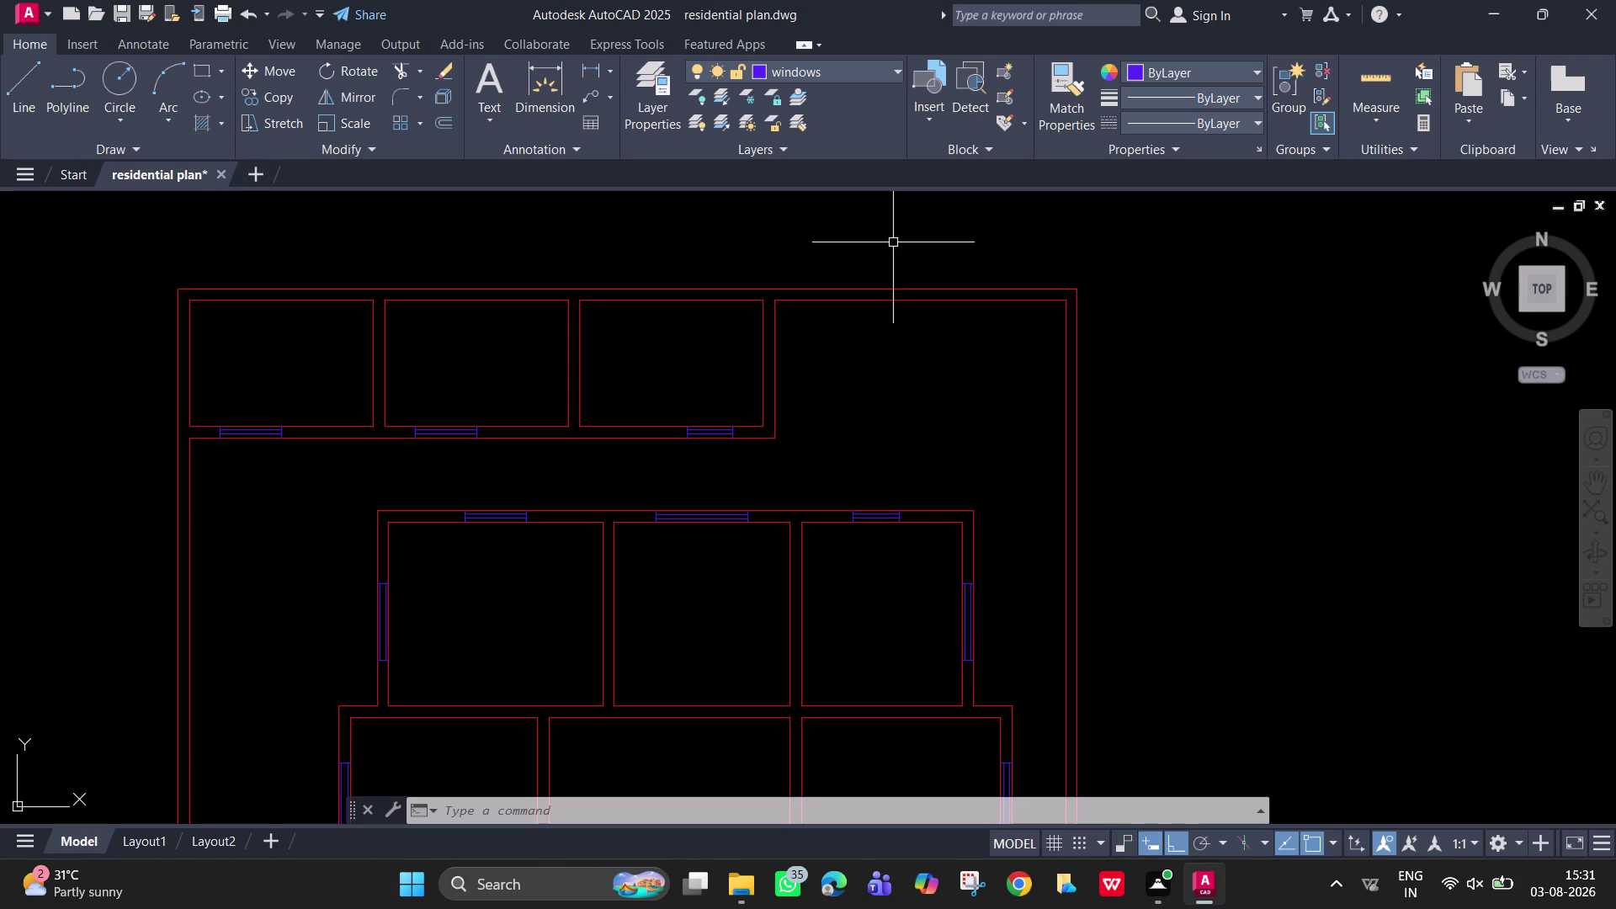
Delete the window symbol on the upper wall.
scroll(up, 3)
click(708, 434)
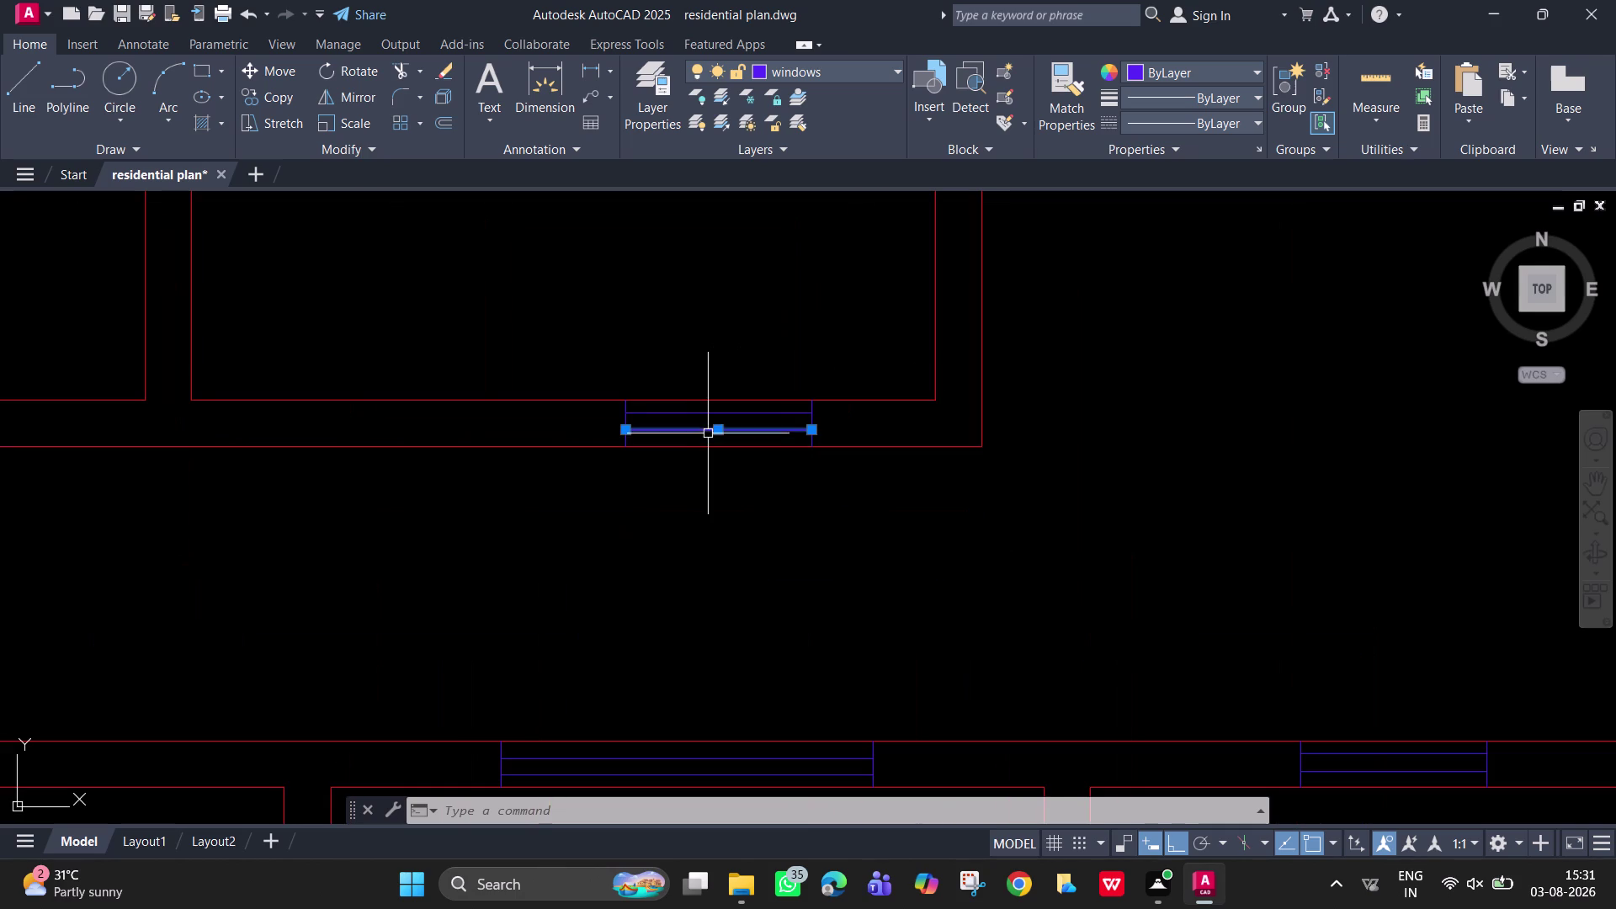
click(713, 417)
click(597, 407)
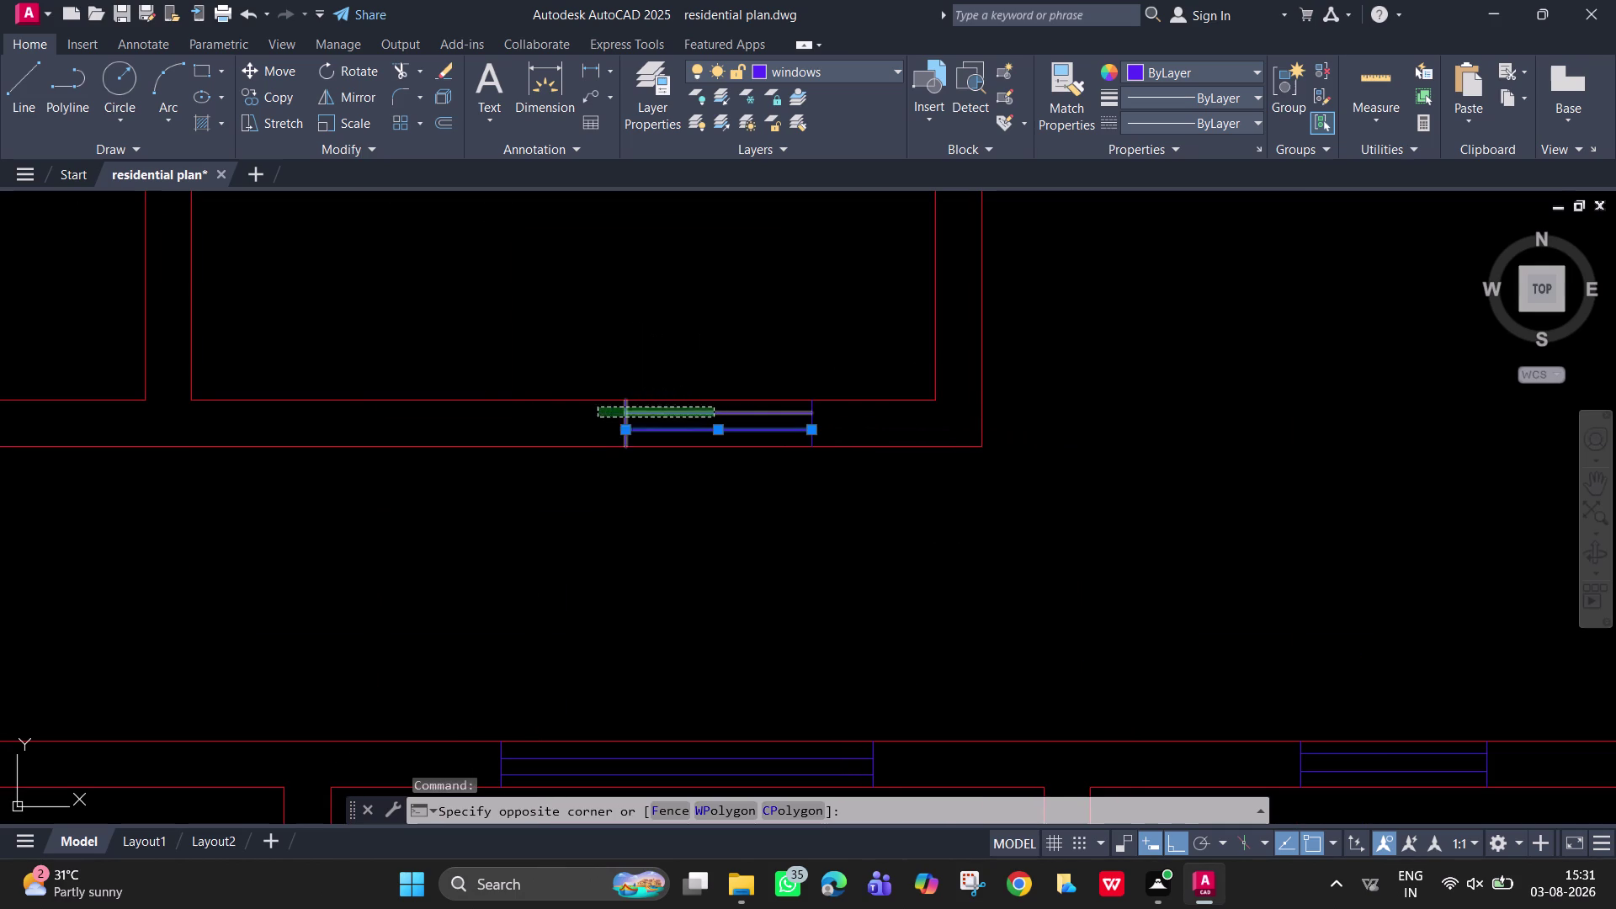
key(Insert)
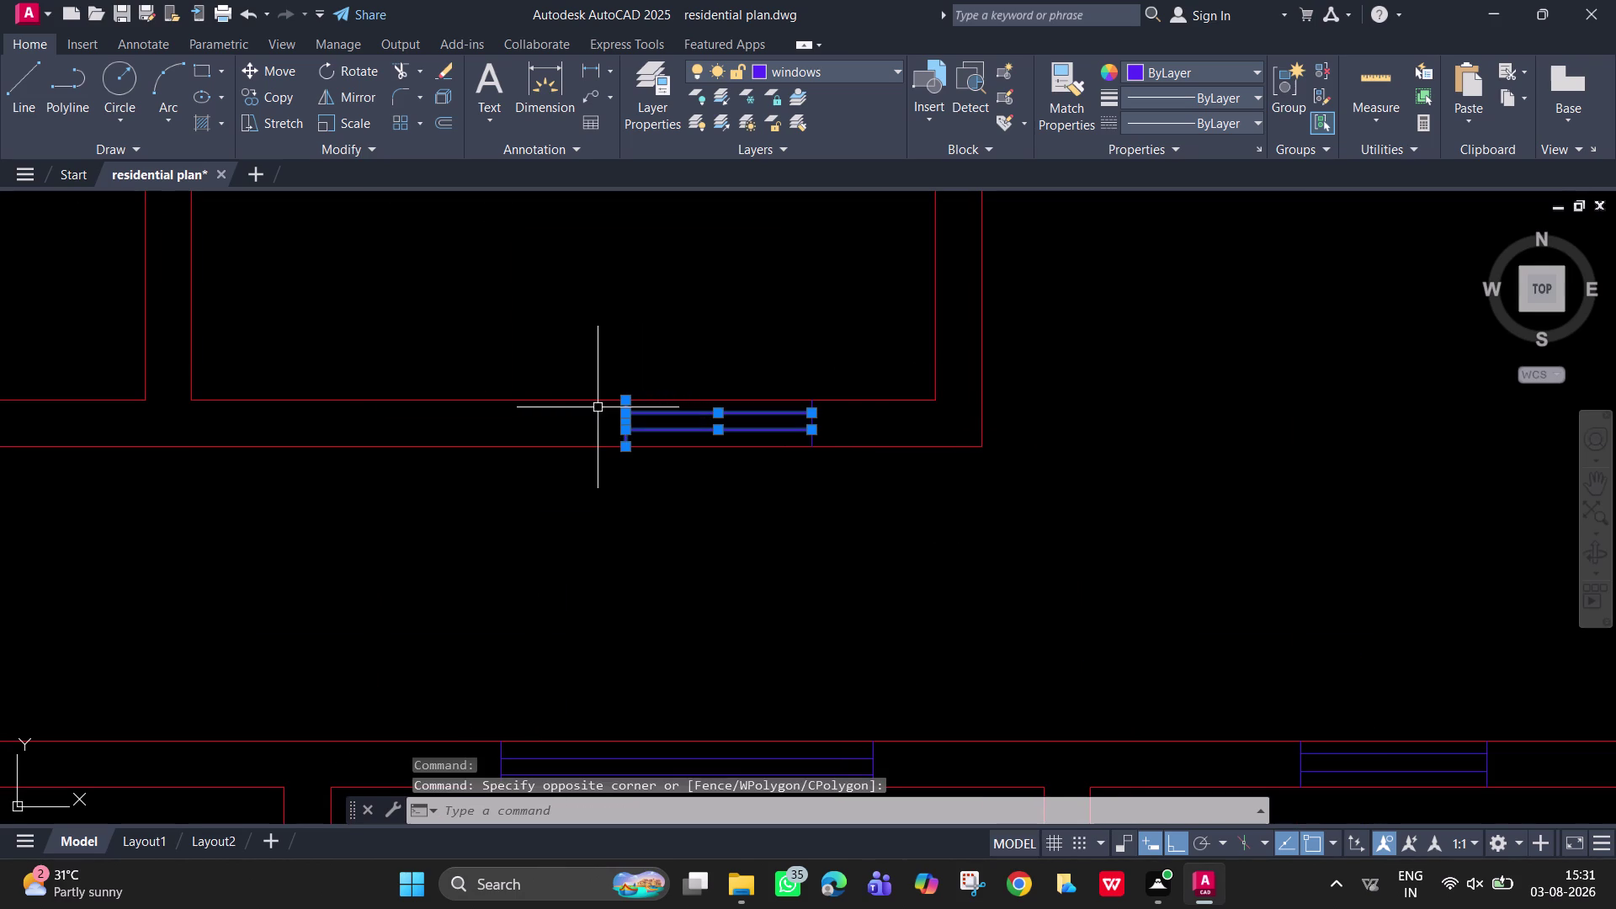
key(Delete)
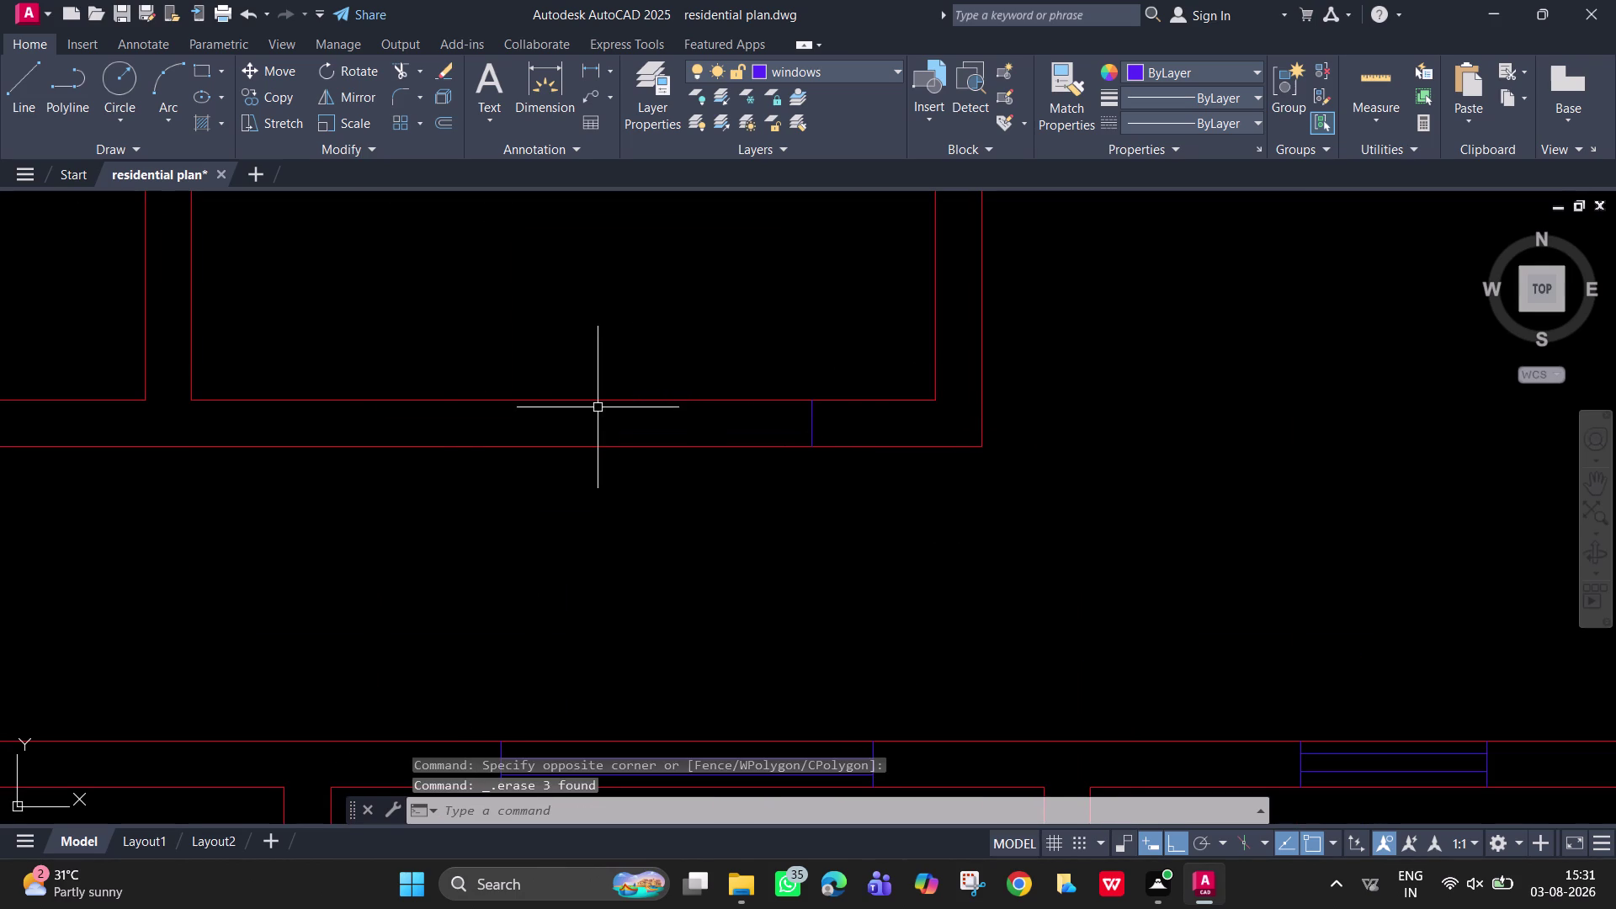
Join two split lines of the left window symbol into one with J.
scroll(down, 3)
middle_drag(596, 468, 911, 439)
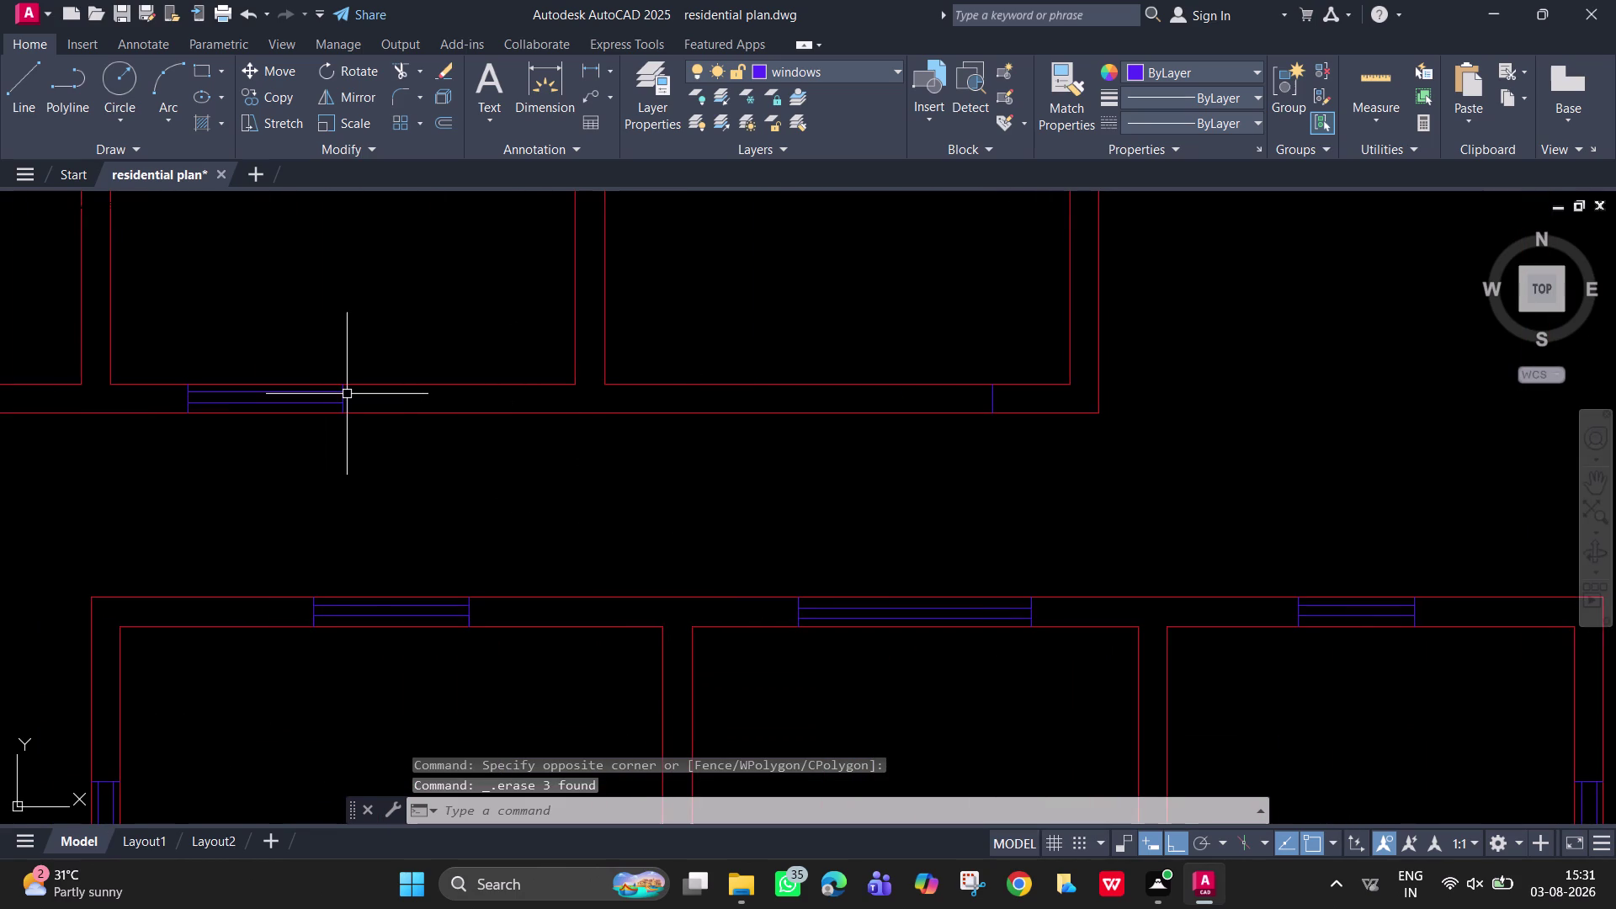
click(330, 400)
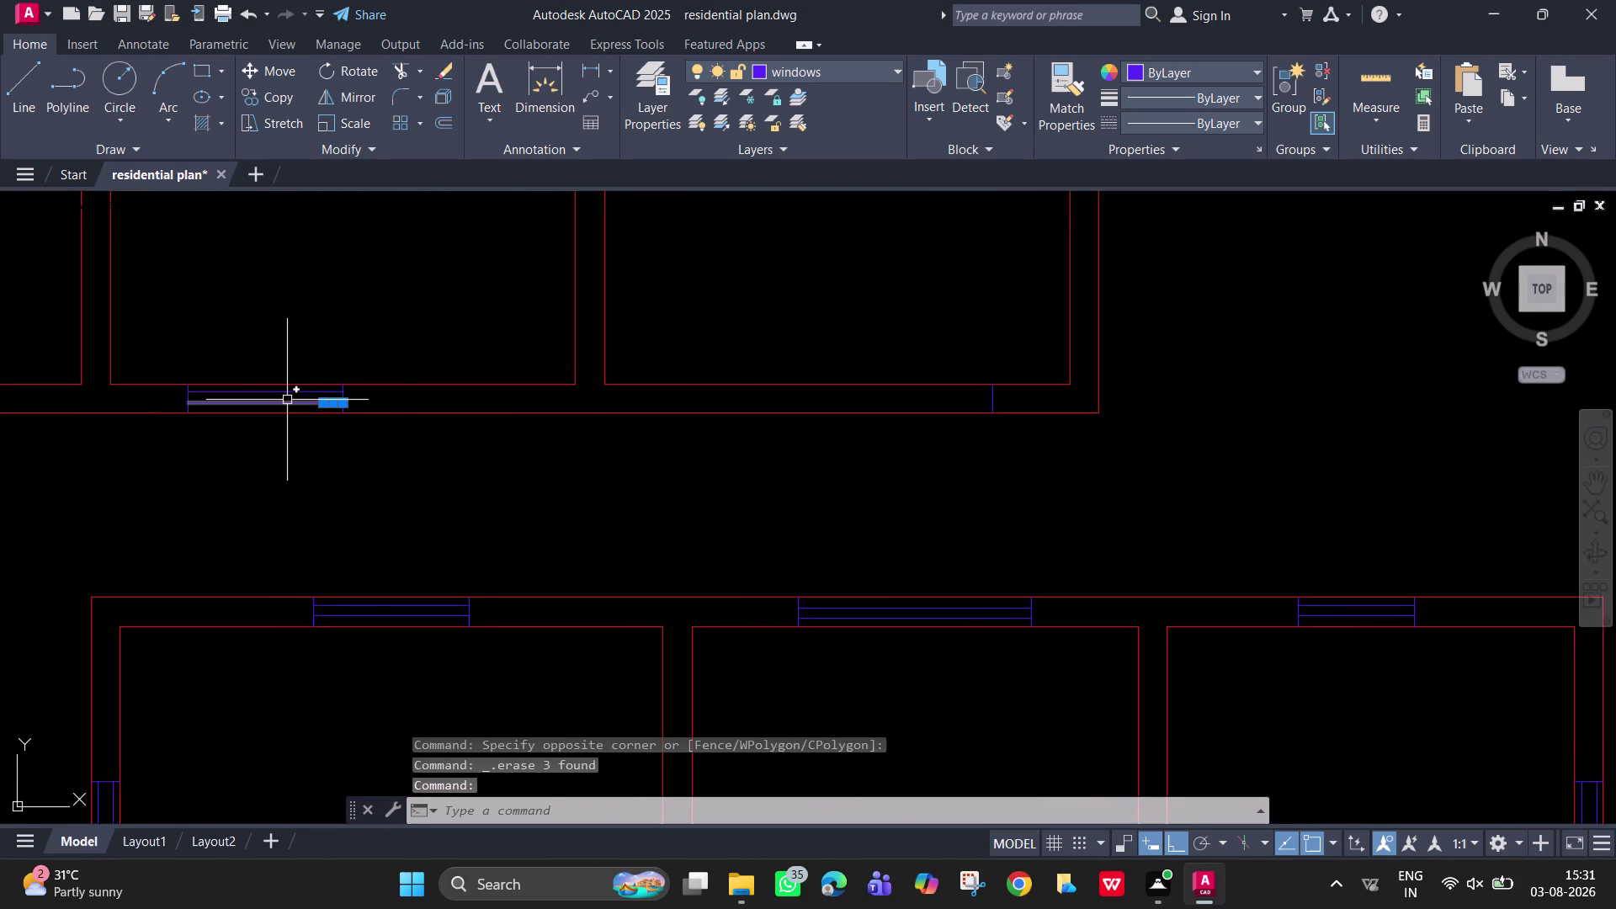
click(287, 399)
text(j)
key(space)
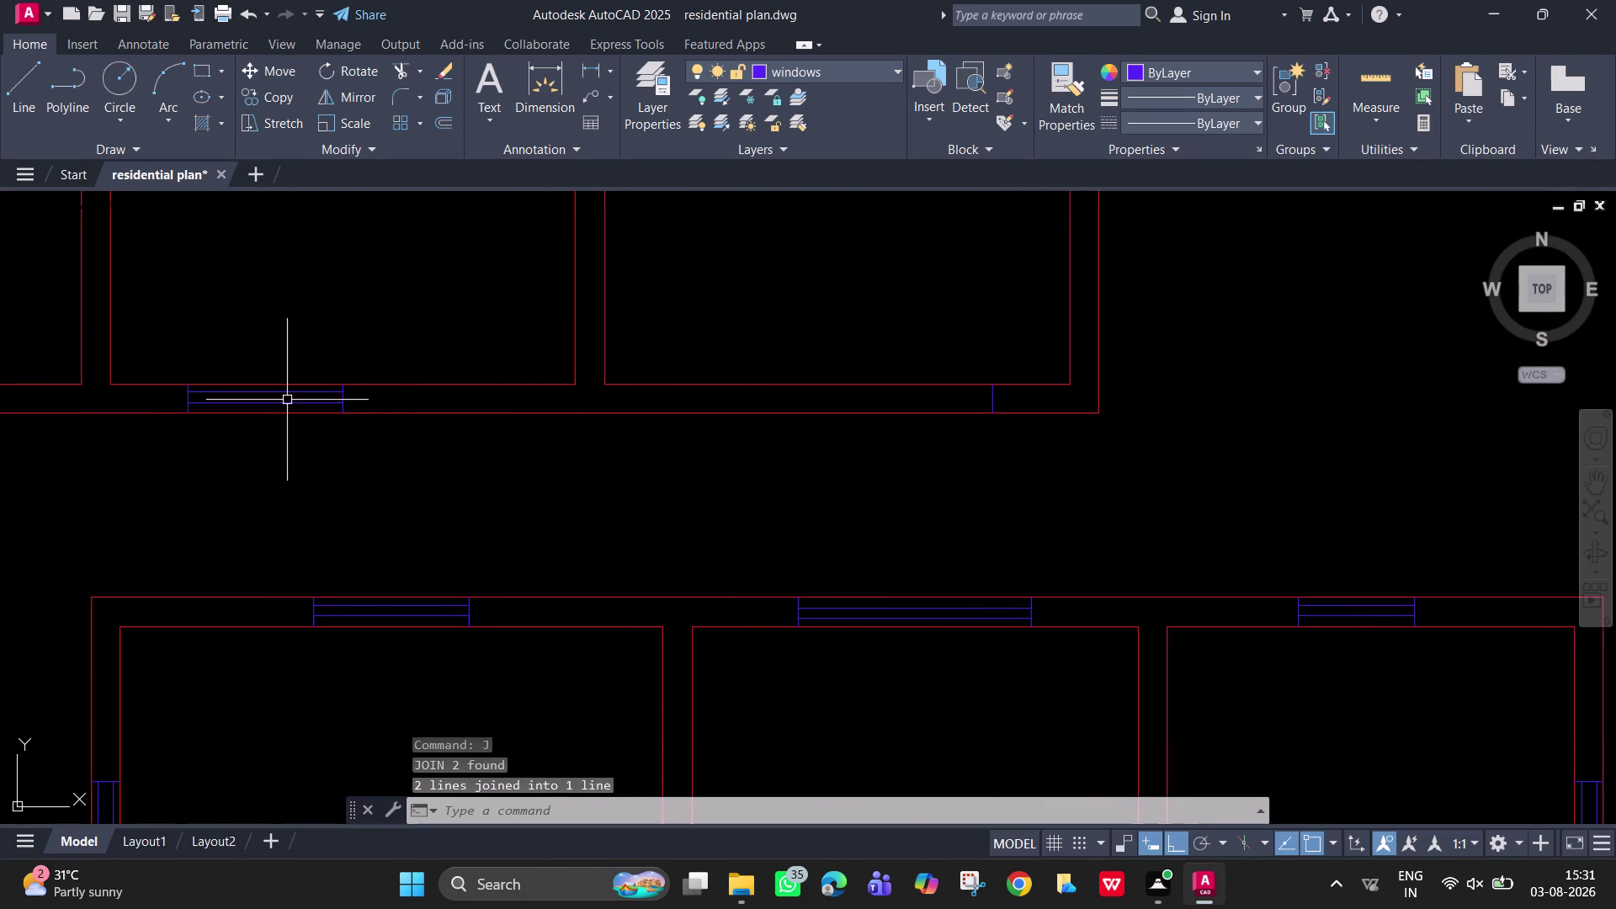
Try joining the remaining left-window lines, then select the whole window symbol.
click(287, 399)
click(292, 392)
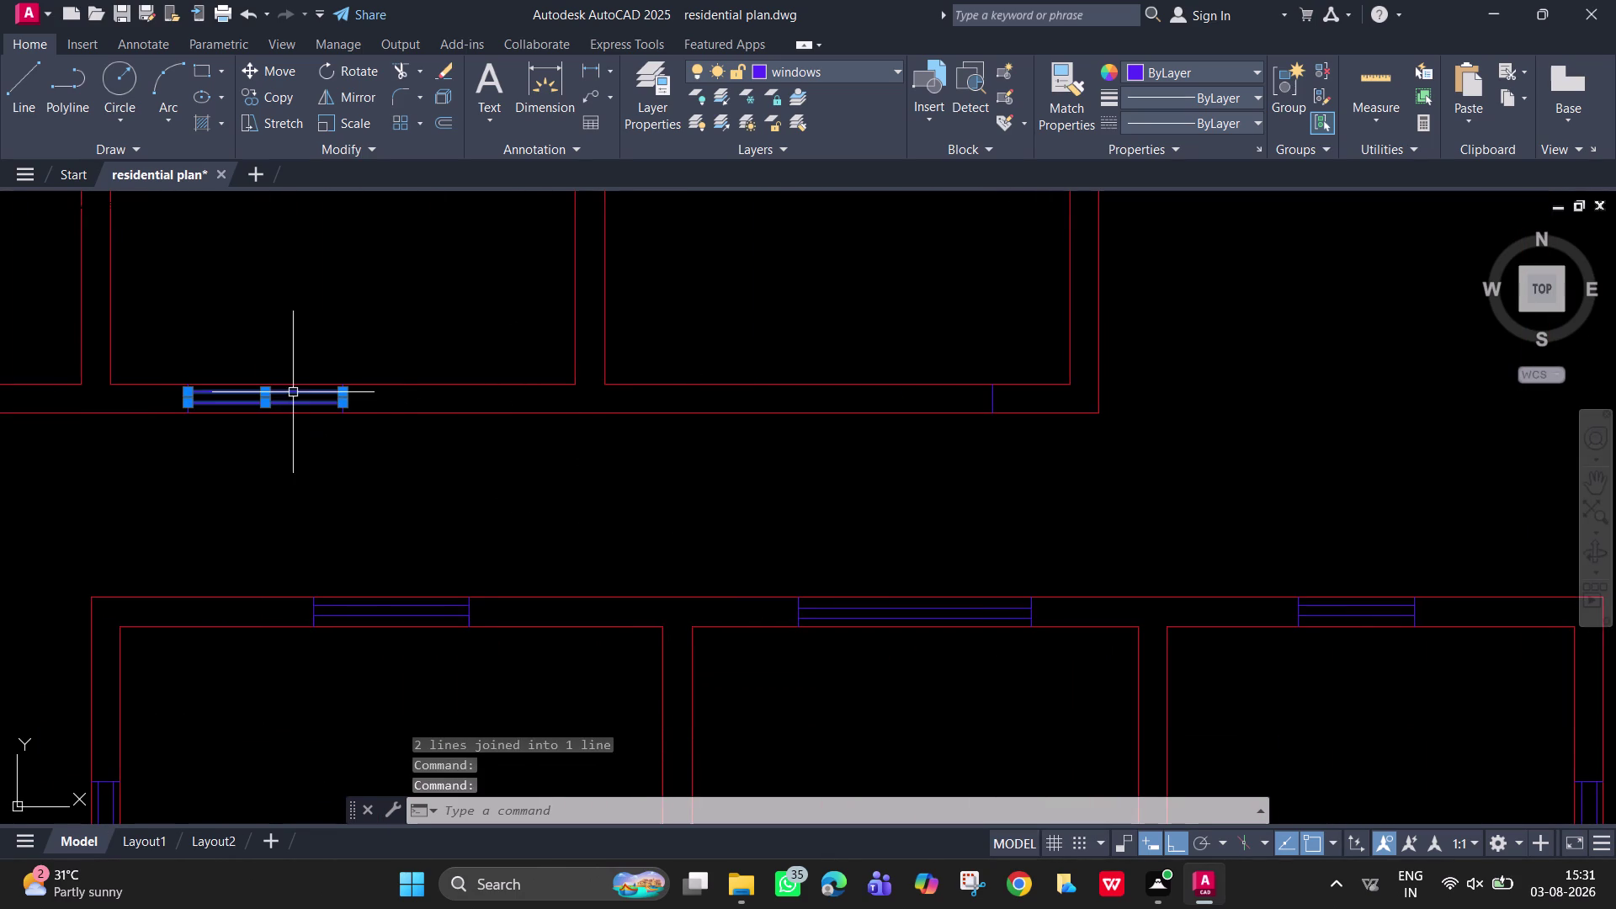
scroll(up, 3)
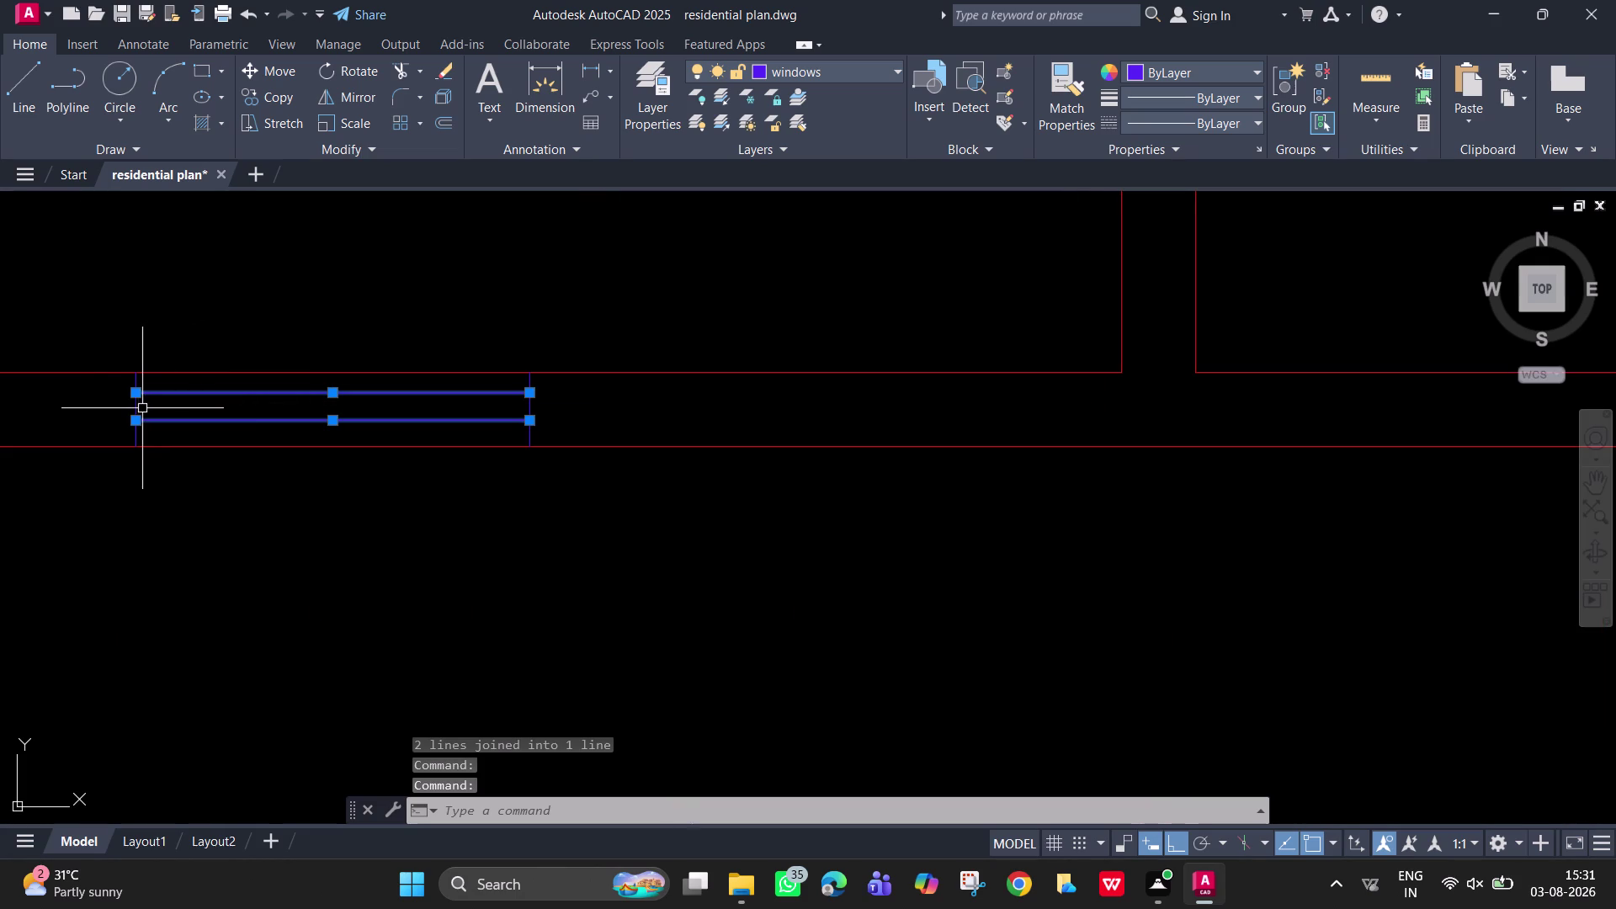
click(138, 408)
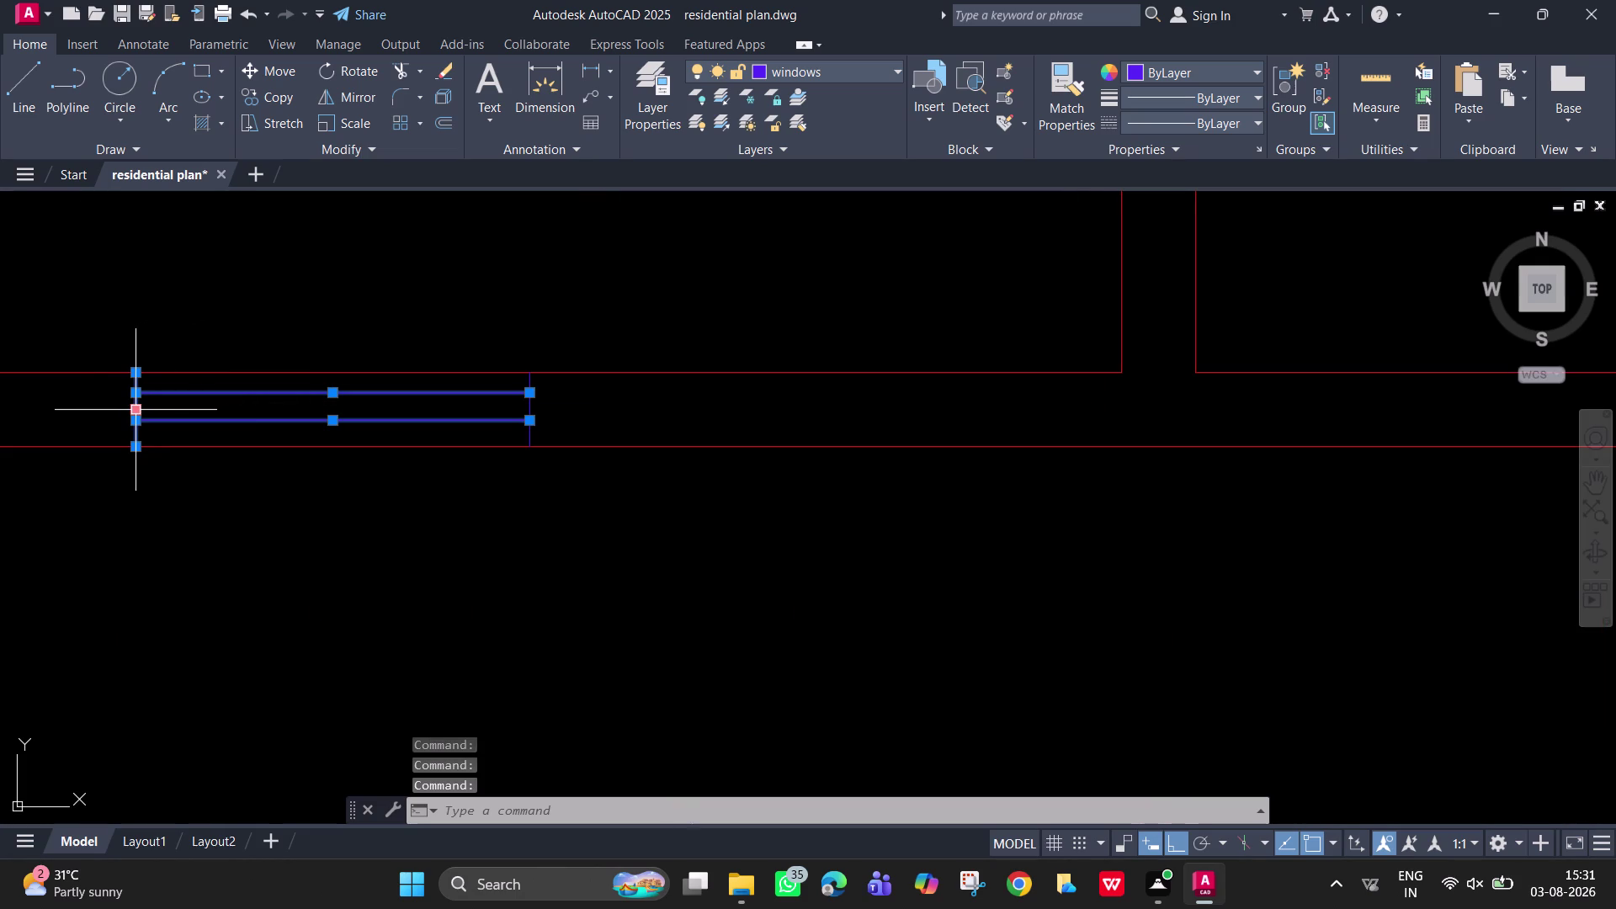
key(j)
key(space)
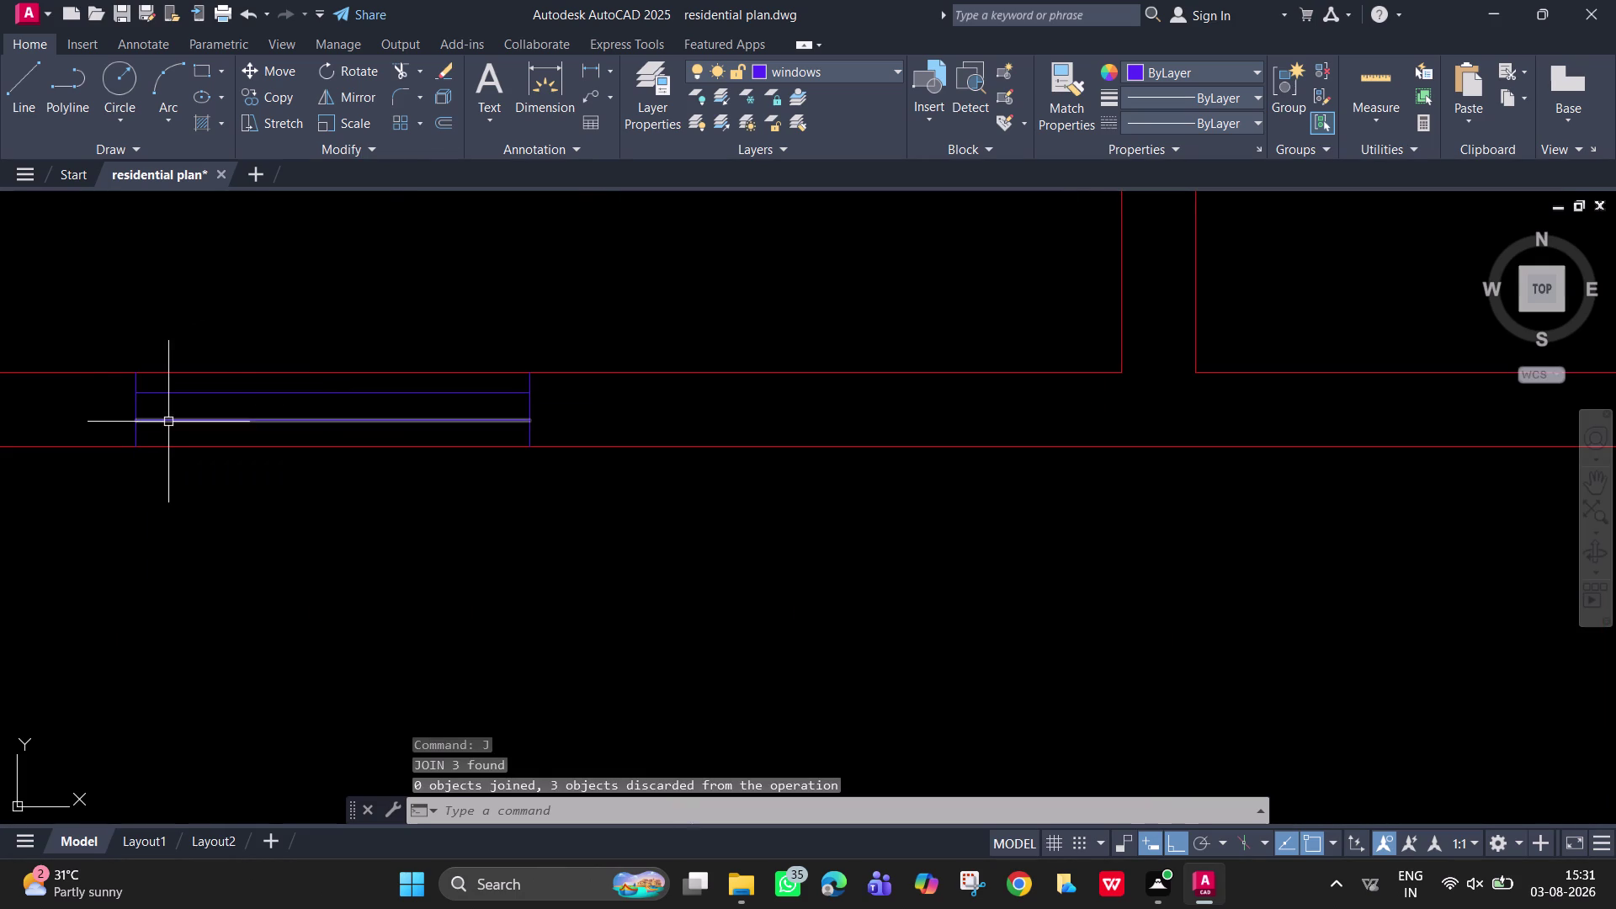
click(174, 427)
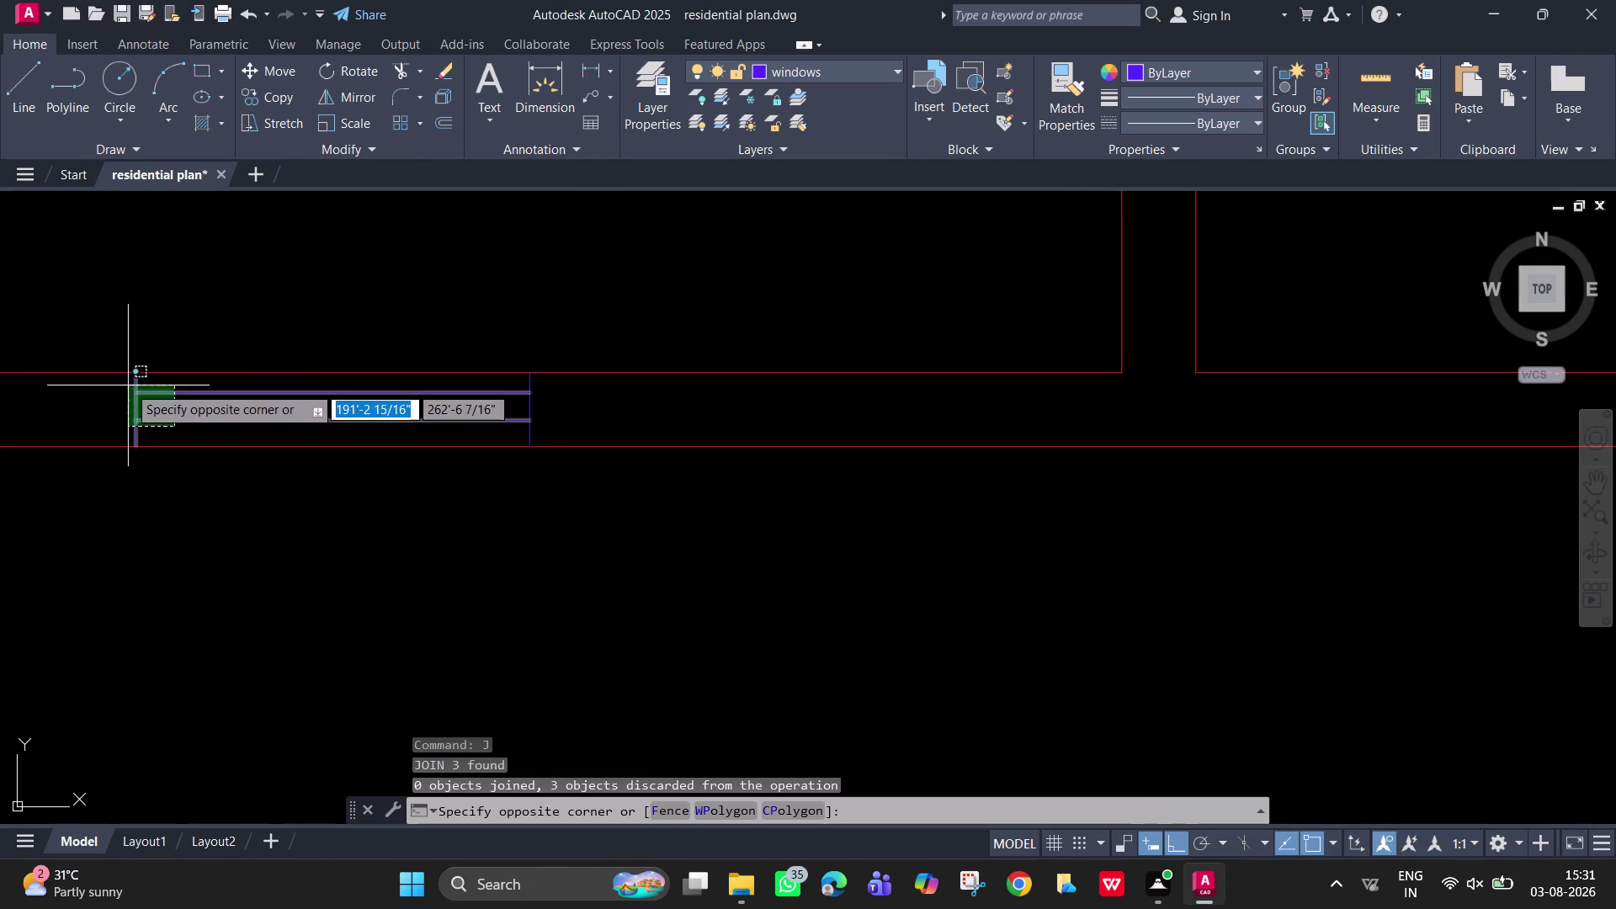
click(128, 386)
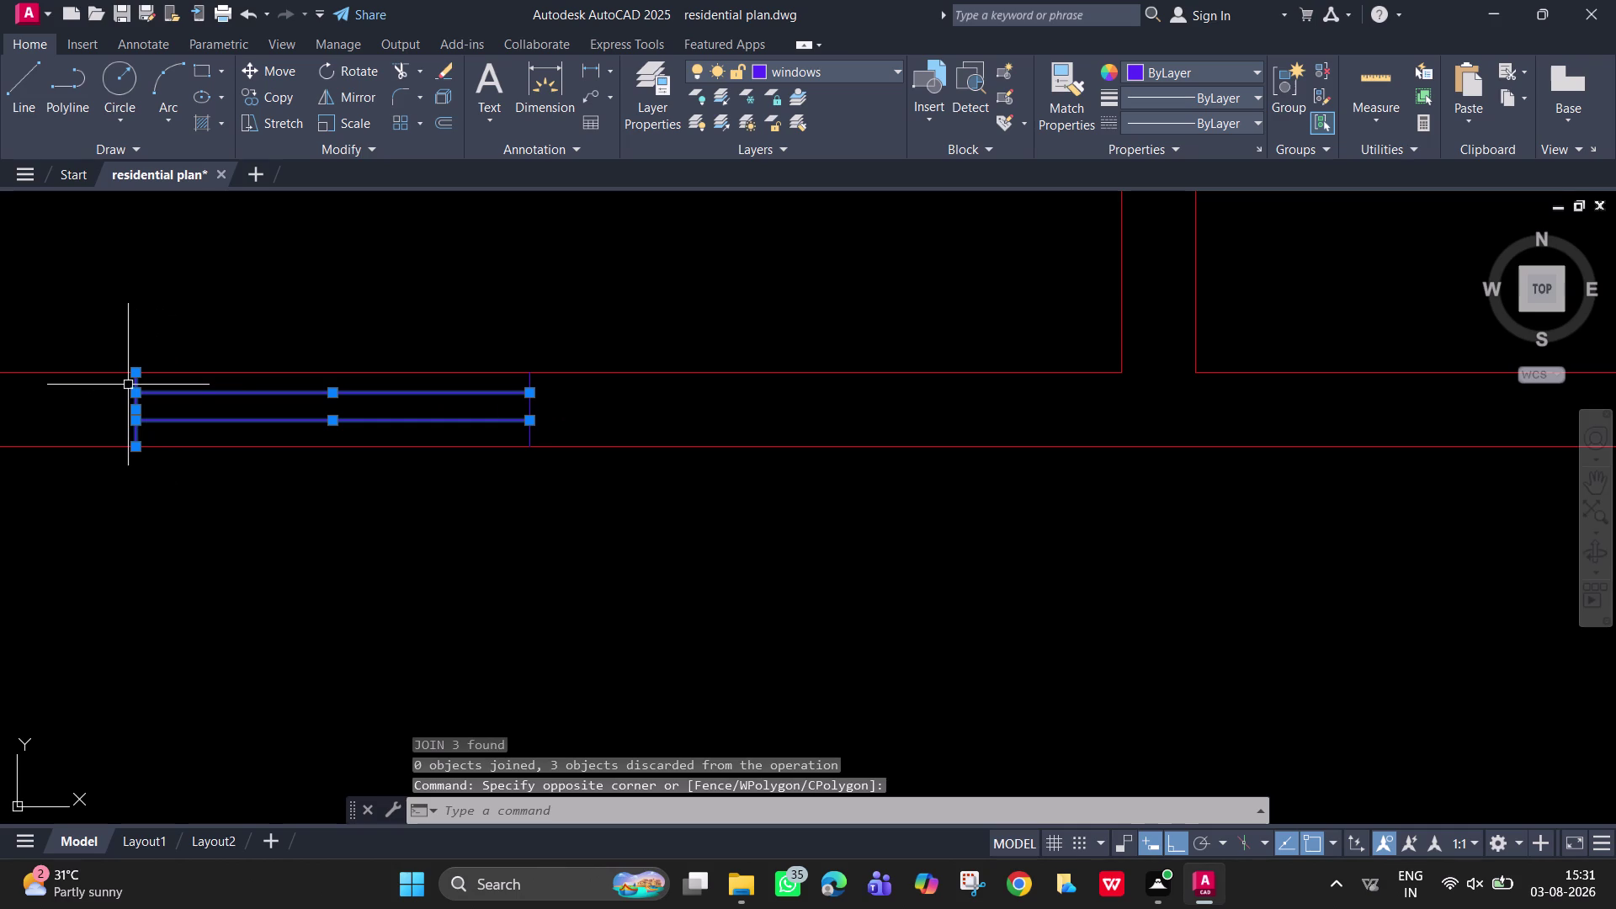
Copy the window symbol from its right endpoint to a spot further along the upper wall.
text(co)
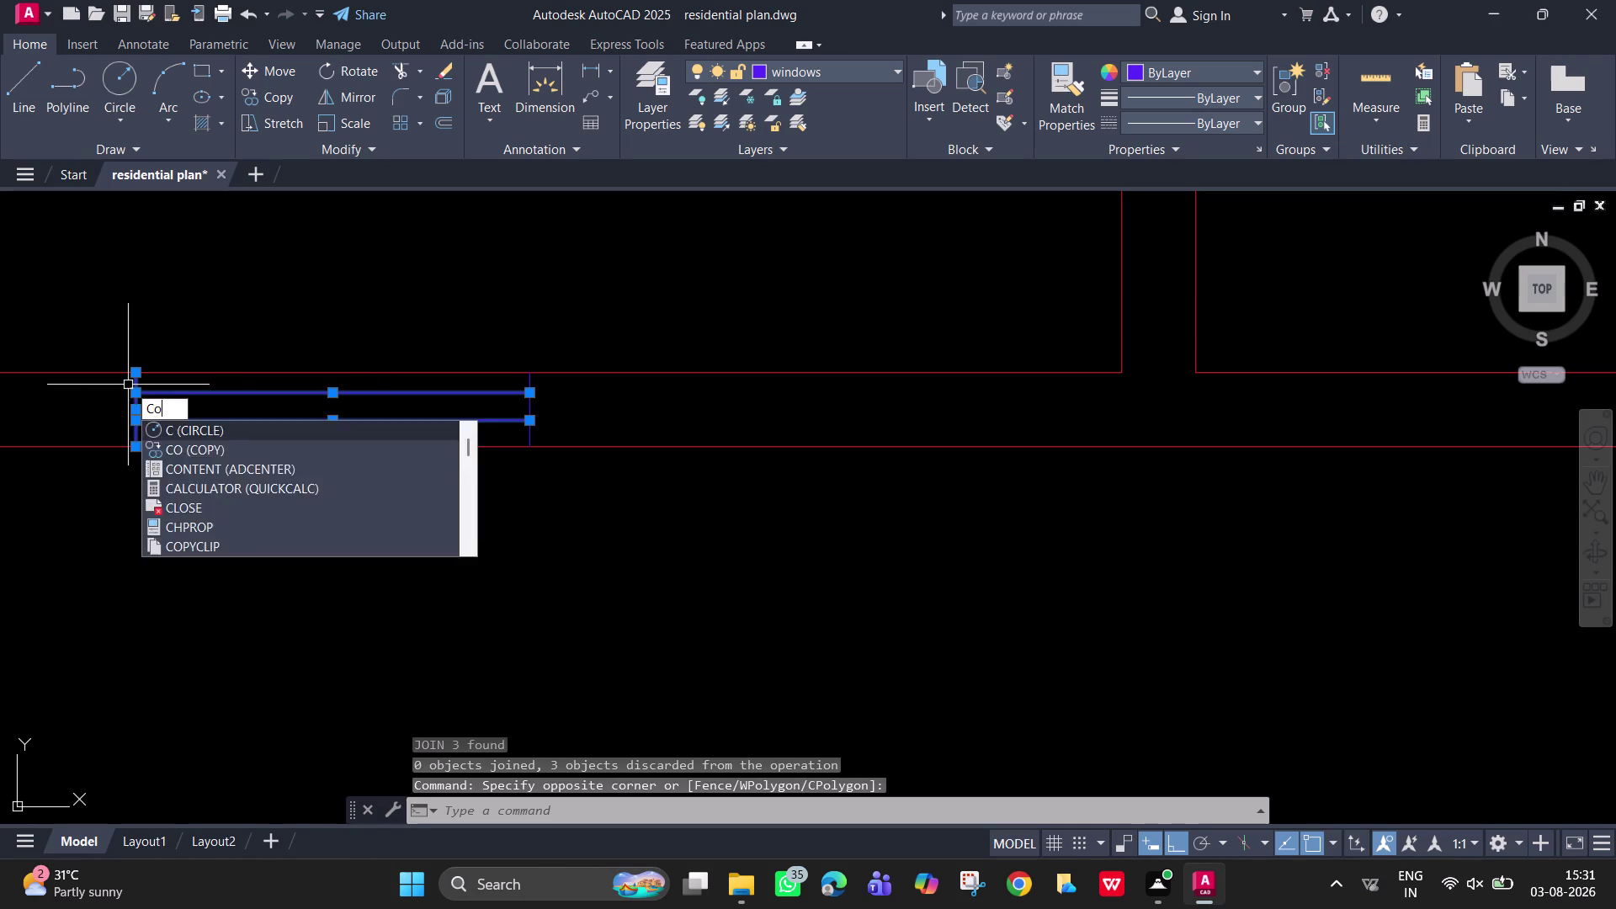
key(space)
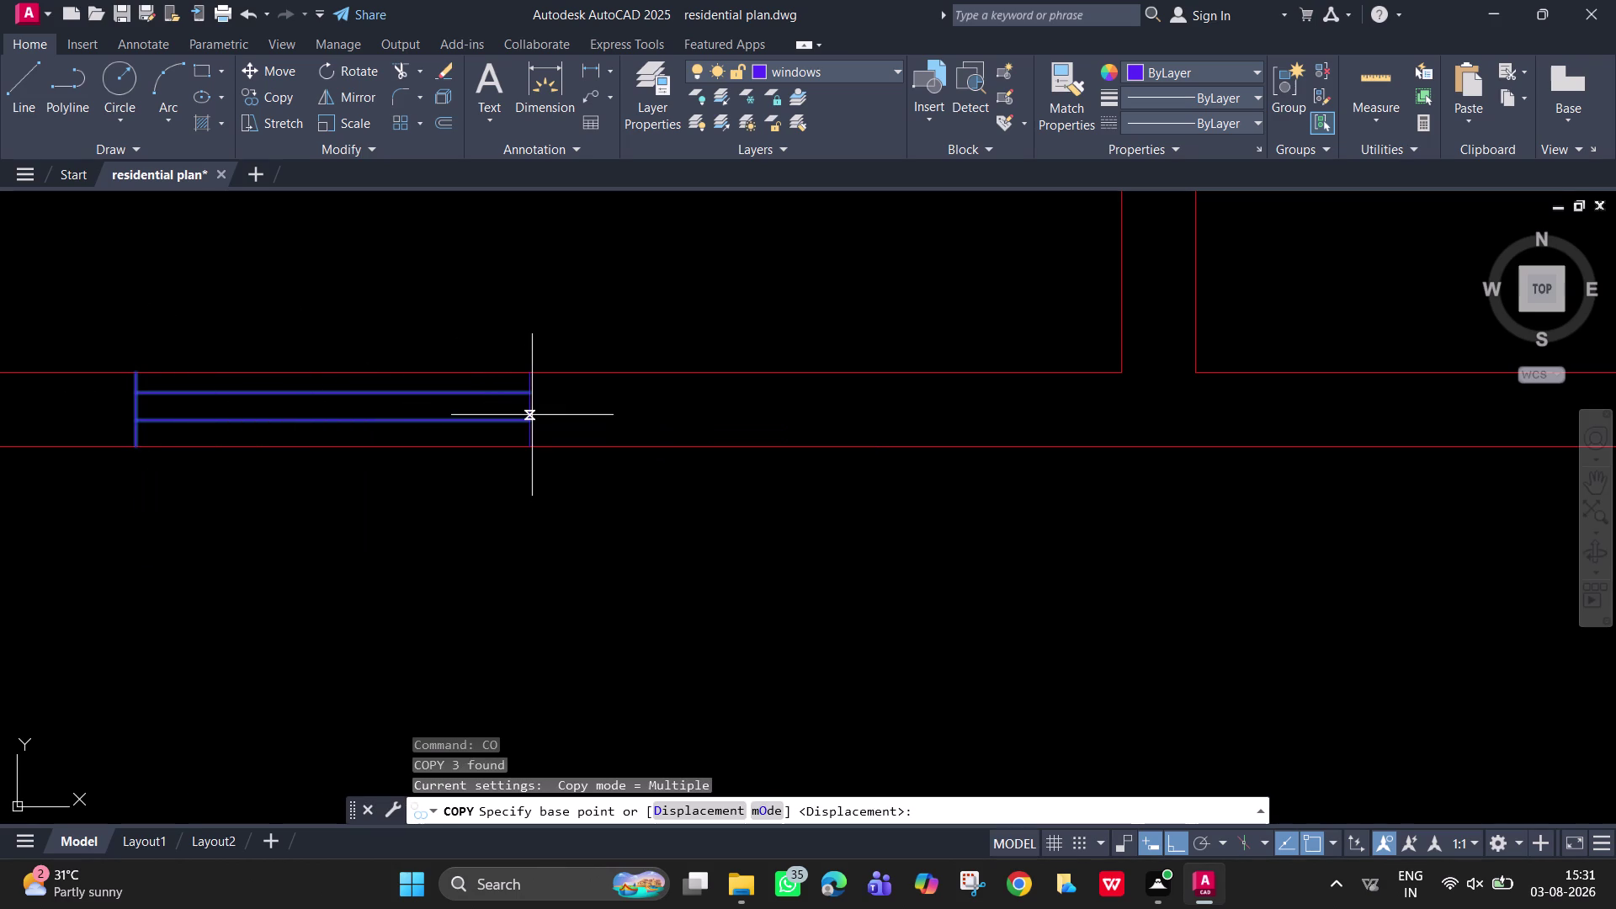
click(532, 421)
middle_drag(1460, 417, 1334, 459)
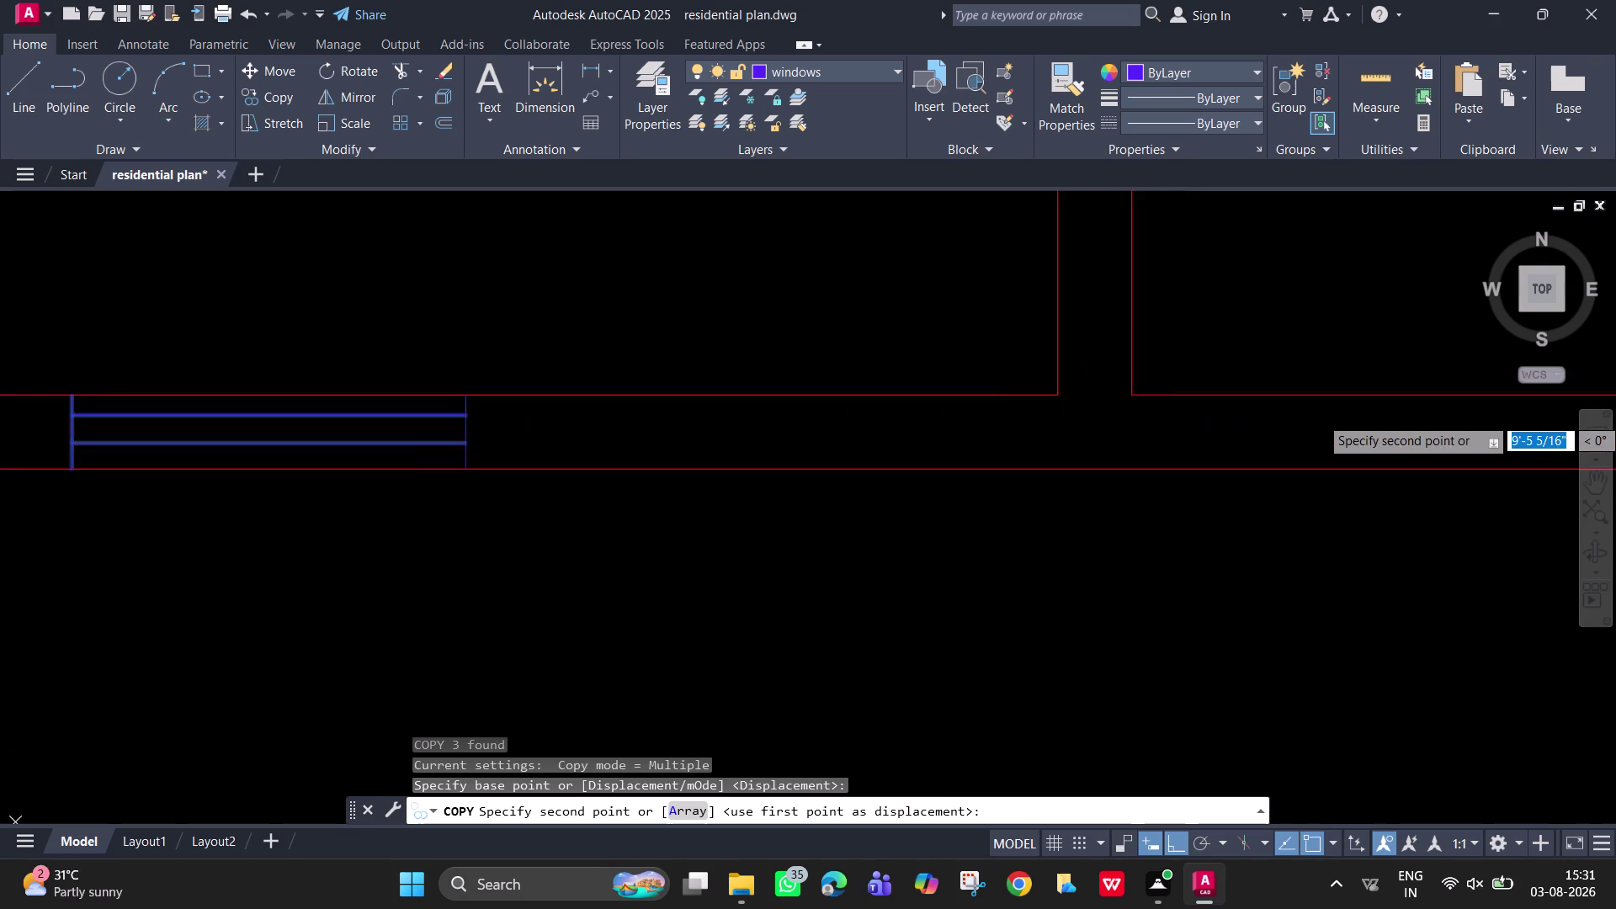
middle_drag(1334, 458, 639, 512)
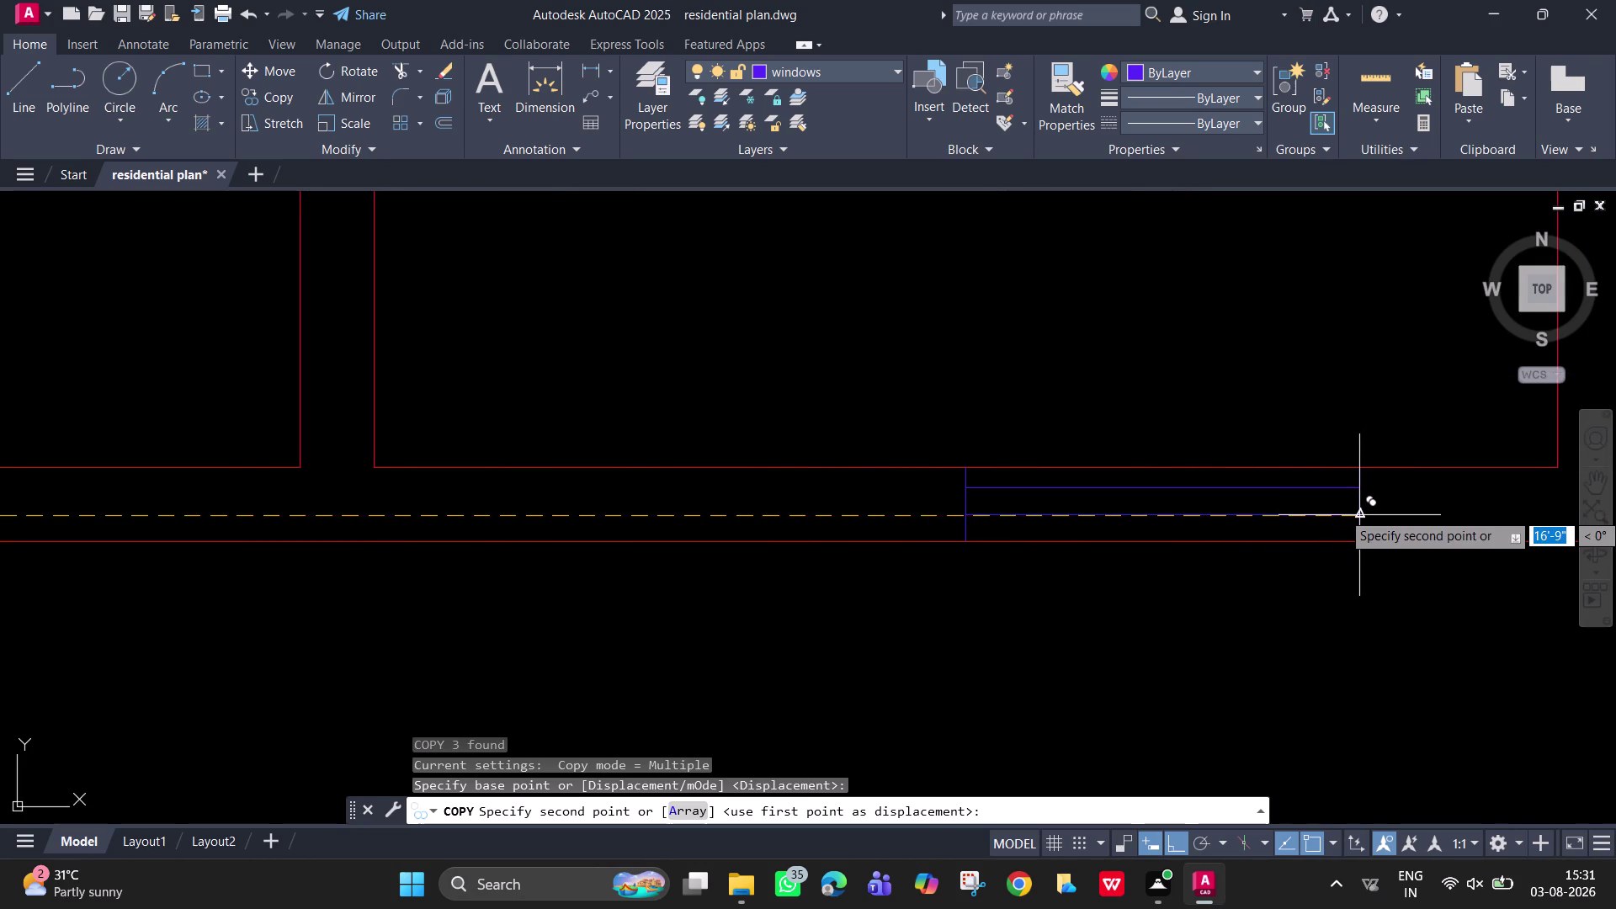
click(1356, 512)
key(Escape)
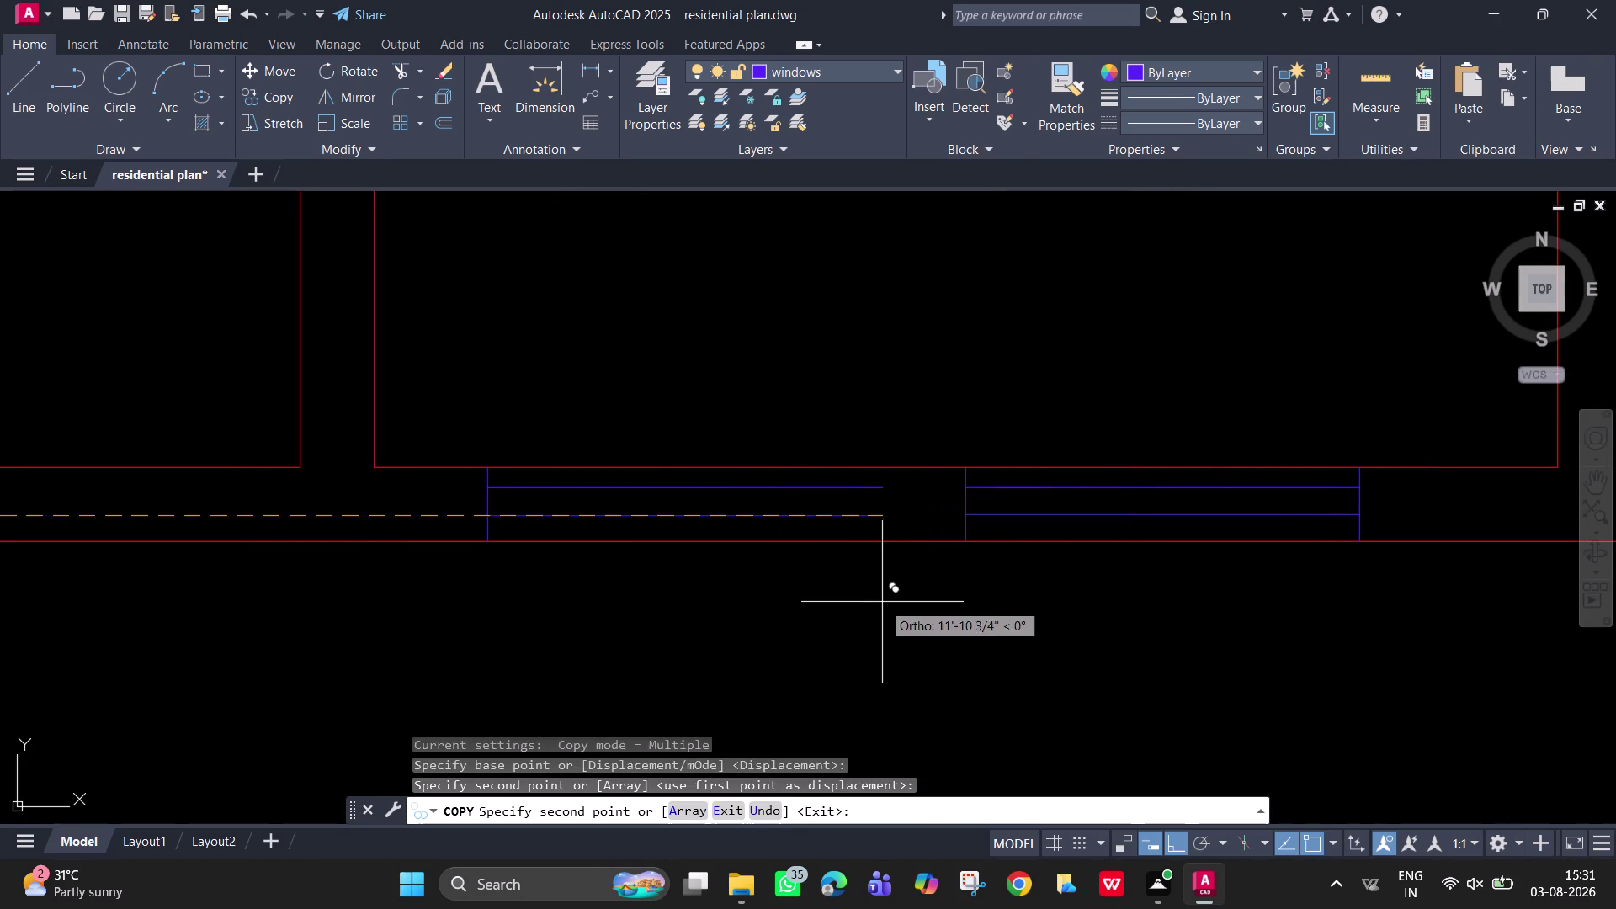
Pan and zoom out to review the copied windows across the floor plan.
scroll(down, 3)
middle_drag(914, 598, 787, 576)
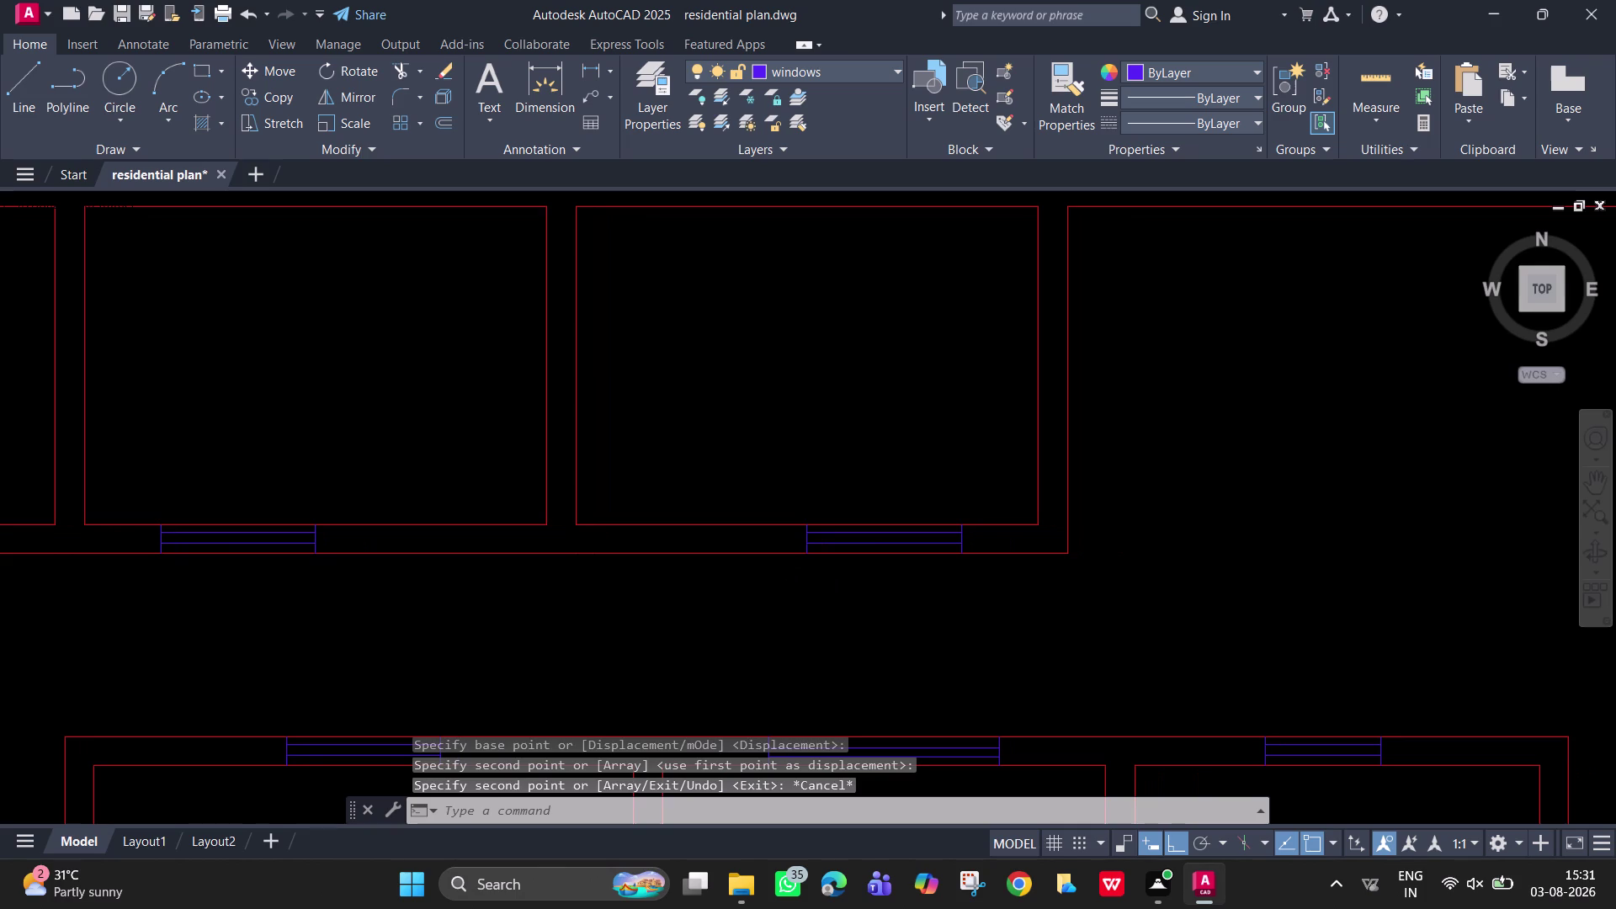
scroll(down, 3)
middle_drag(966, 493, 1010, 516)
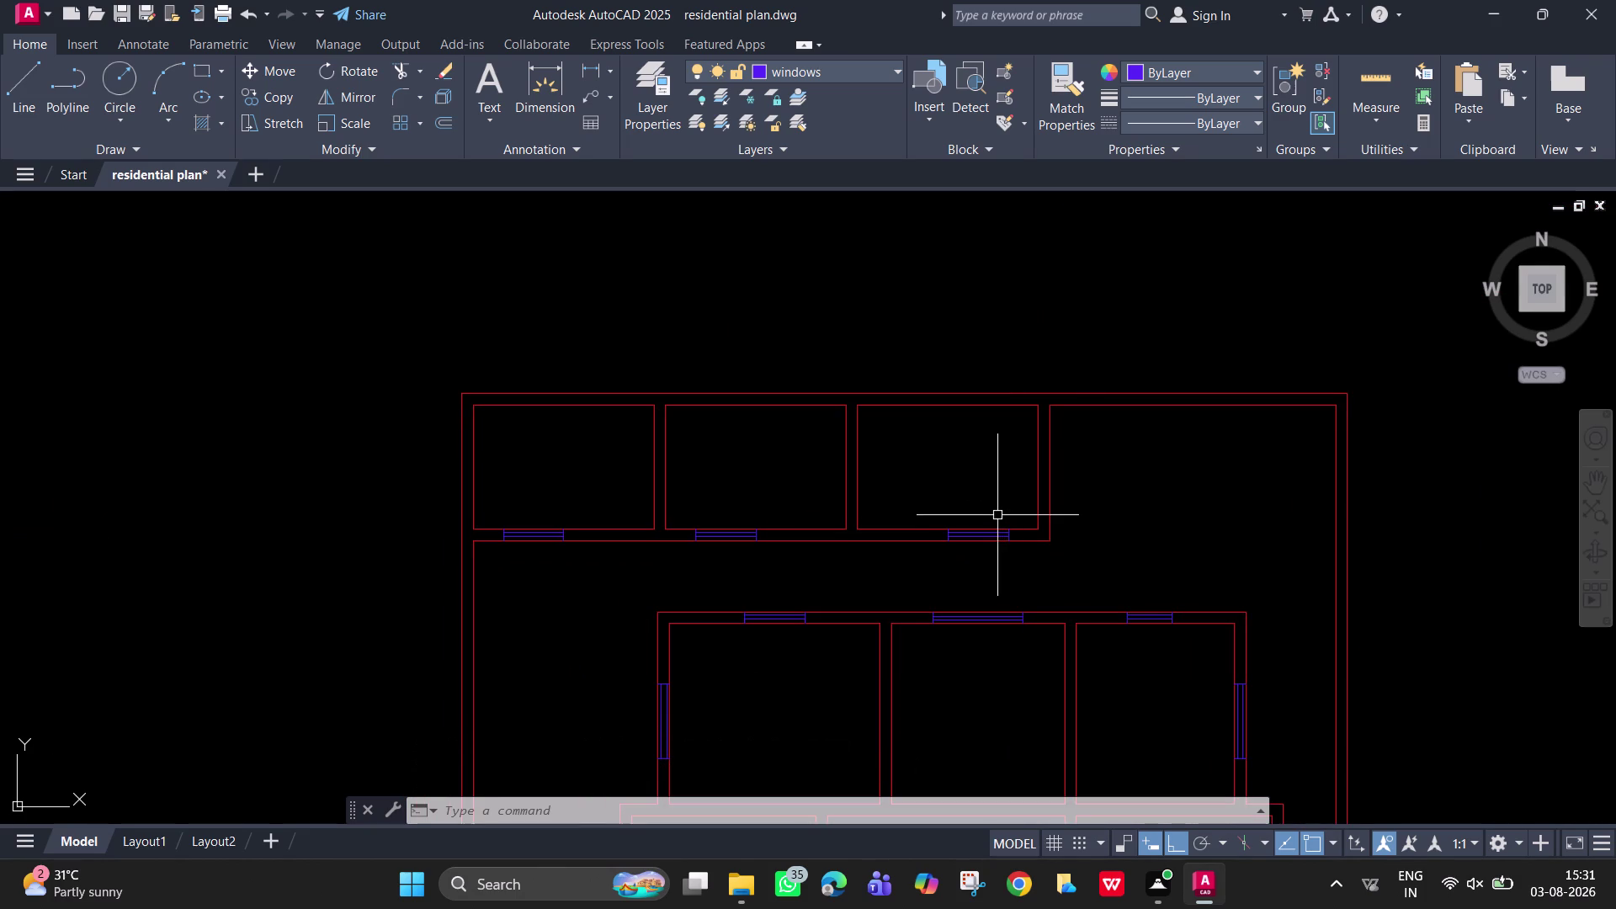
middle_drag(992, 515, 976, 356)
scroll(down, 3)
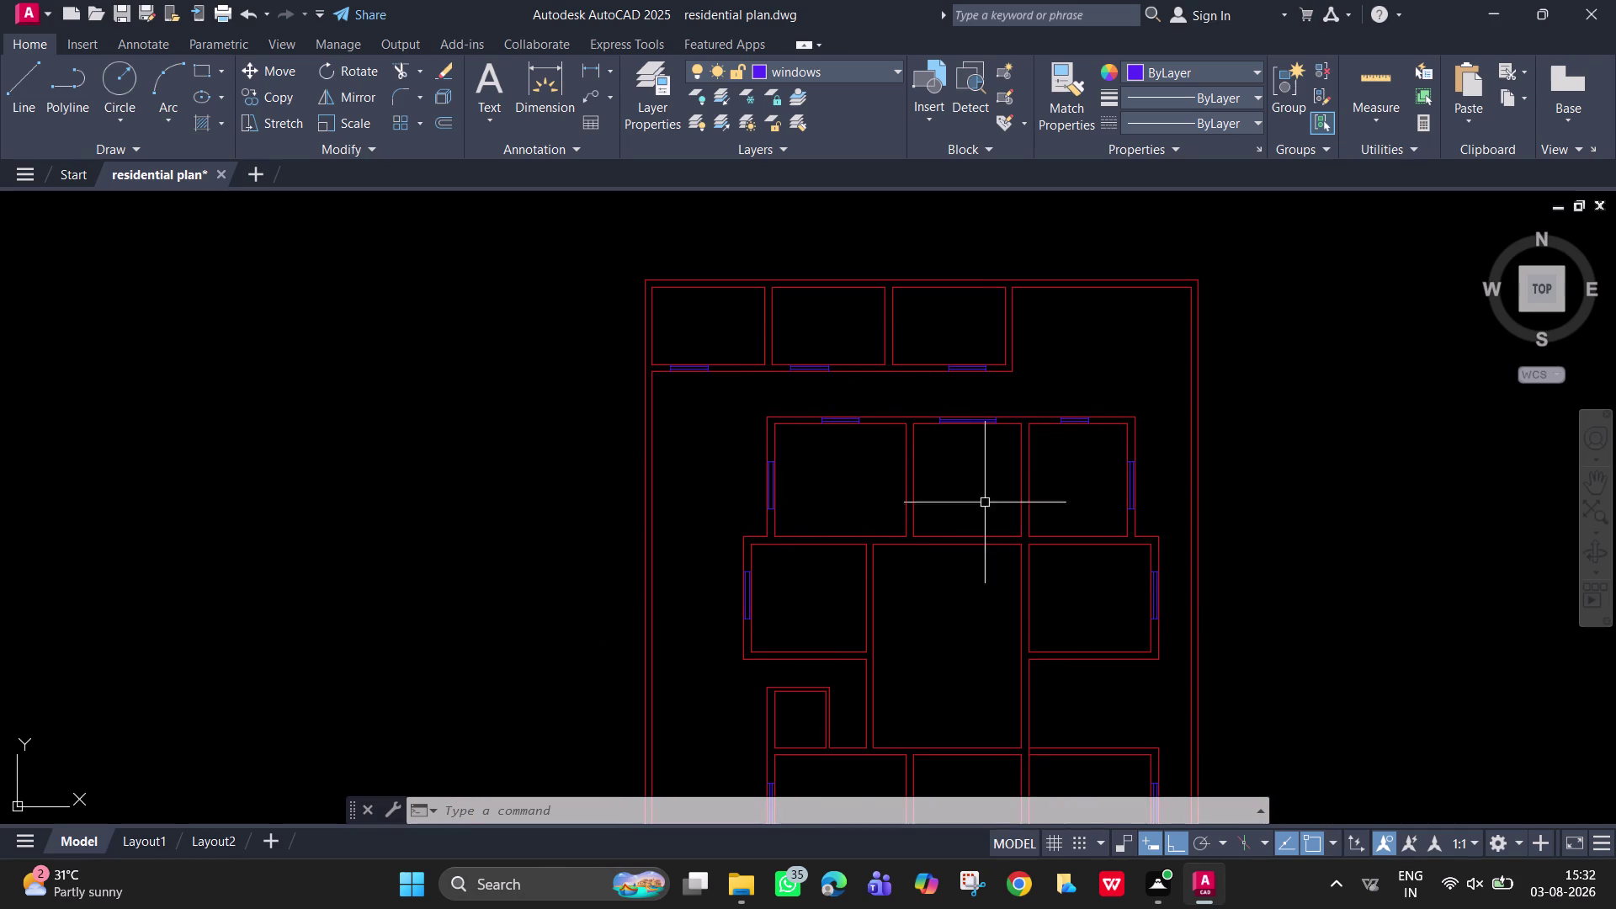
middle_drag(1143, 627, 1076, 383)
scroll(down, 3)
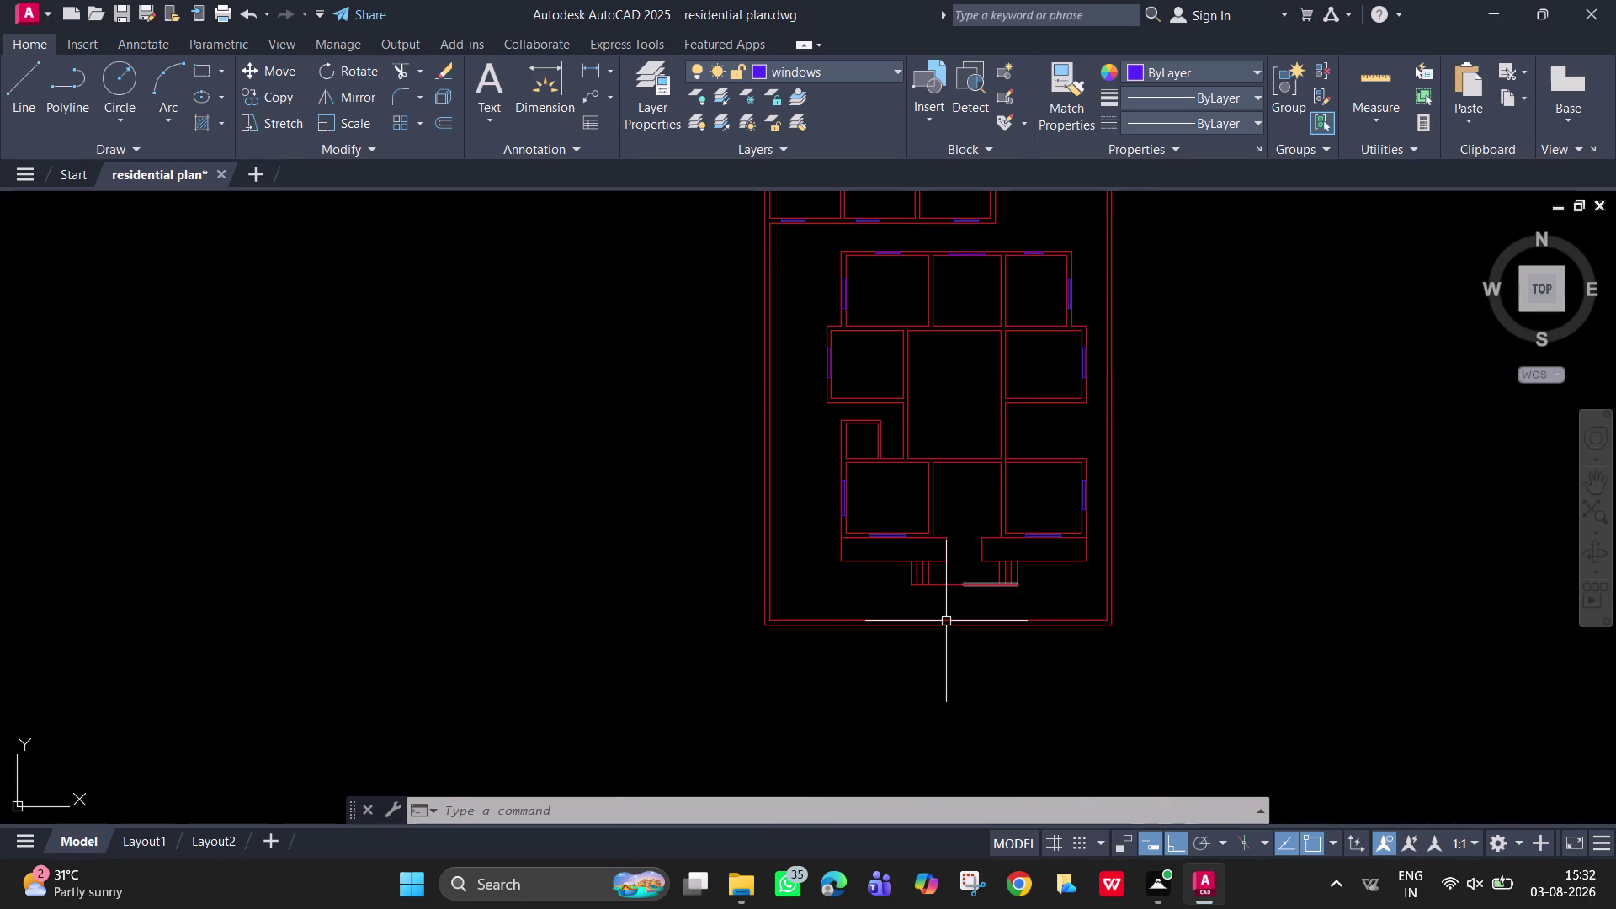